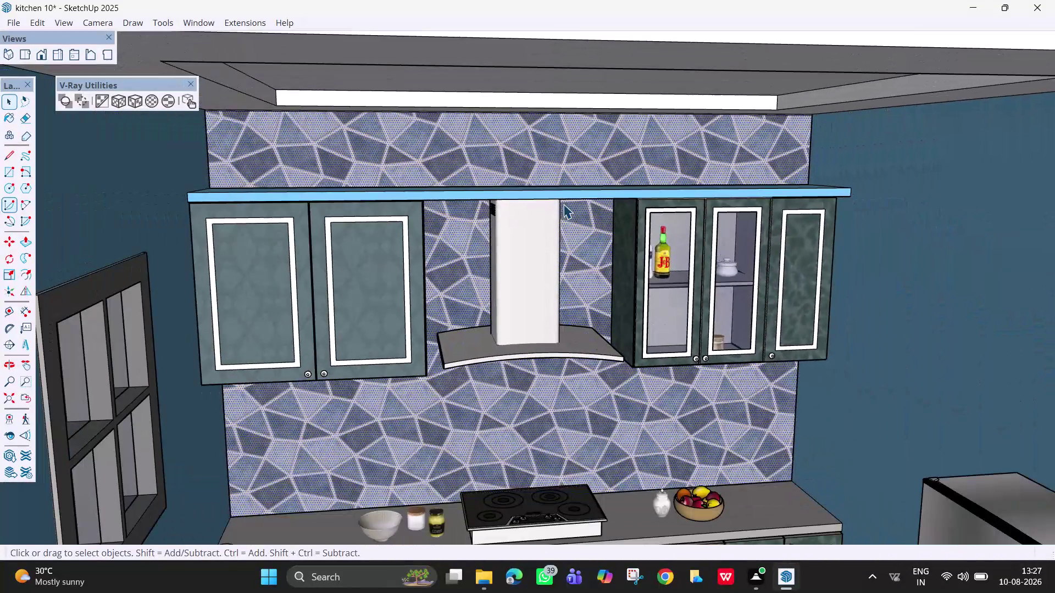
Orbit around the backsplash and shelf edge to see the wall cabinets and hood.
scroll(down, 3)
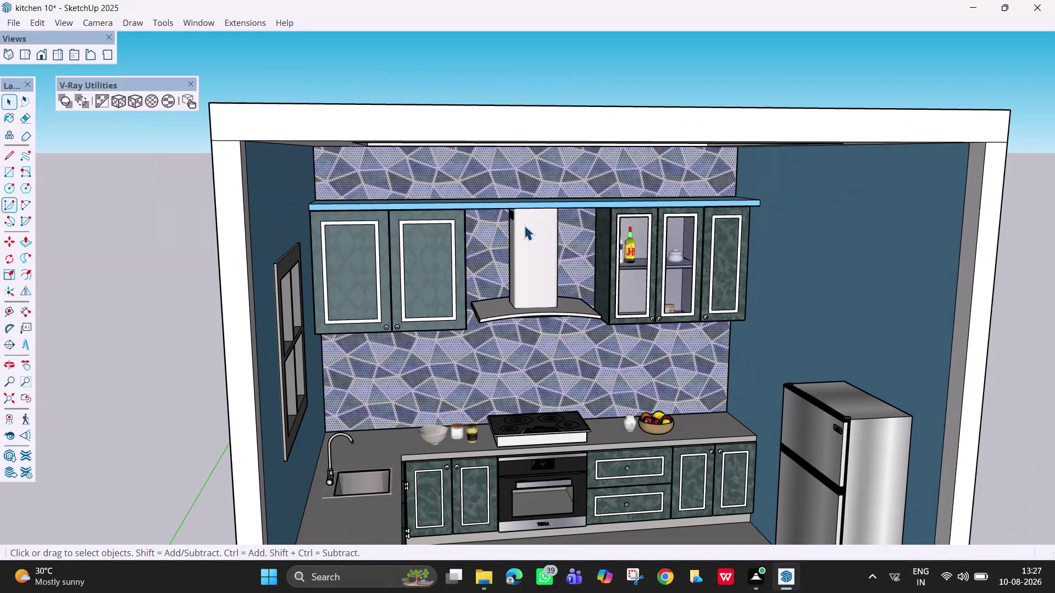
scroll(up, 3)
Inspect the hood's inner corner, the tiled wall behind it and the grey surface up close.
middle_drag(517, 221, 484, 169)
scroll(up, 3)
scroll(up, 3)
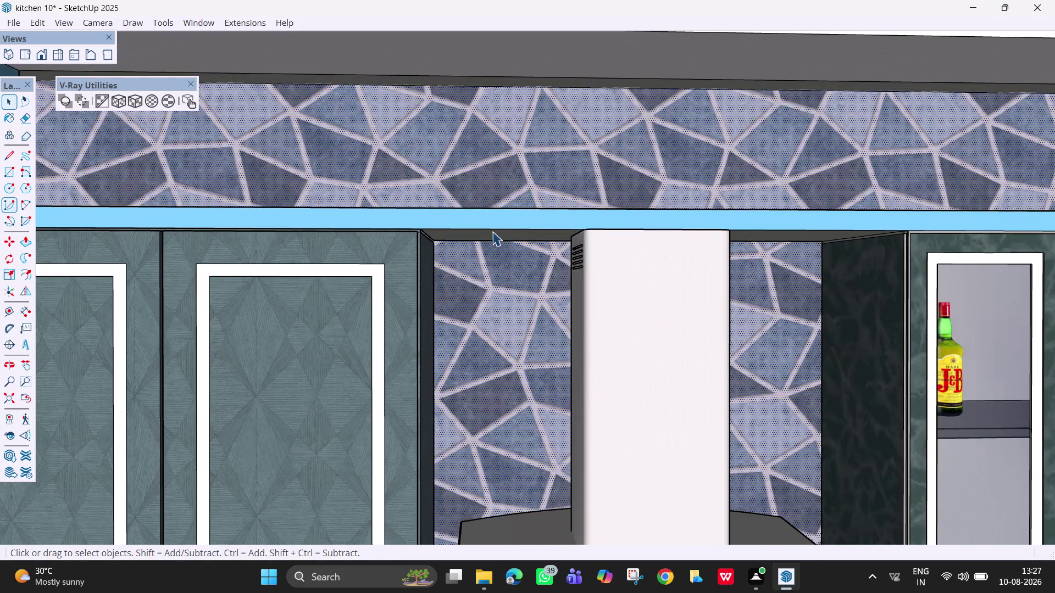
middle_drag(493, 231, 509, 125)
scroll(up, 3)
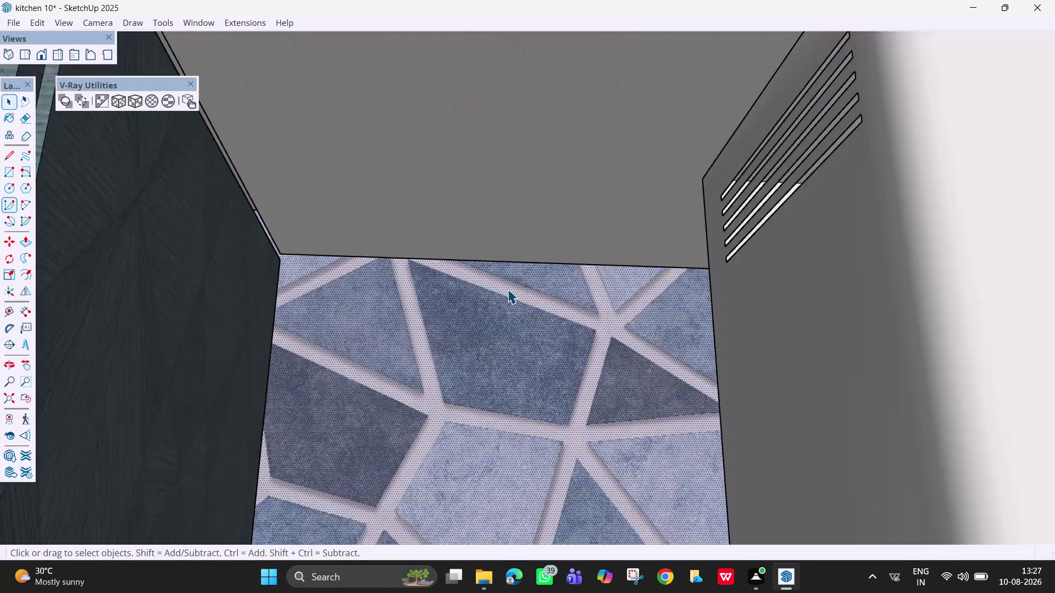
scroll(up, 3)
middle_drag(514, 291, 622, 250)
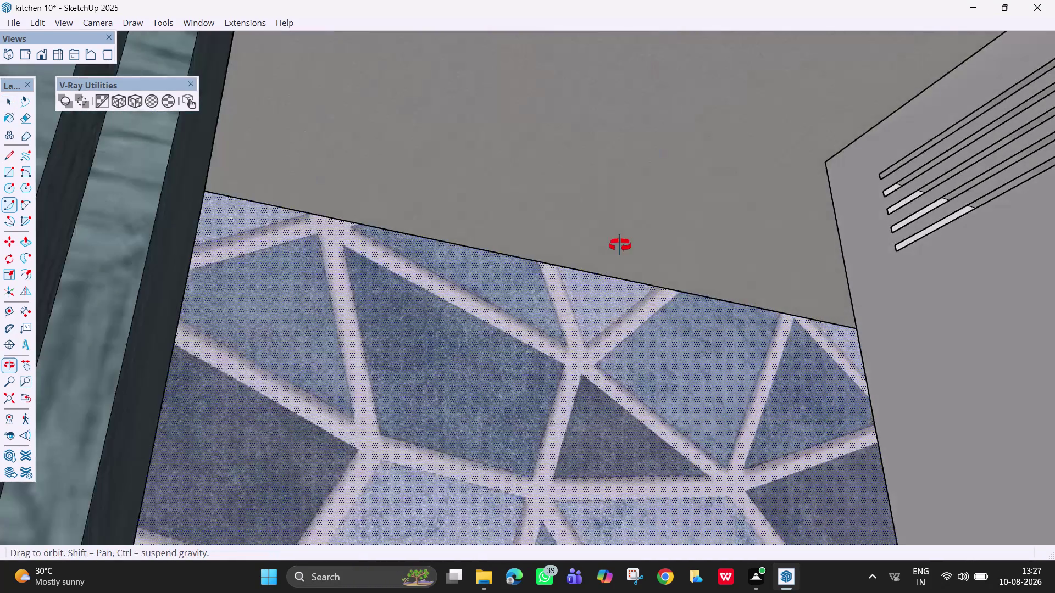
middle_drag(622, 250, 713, 70)
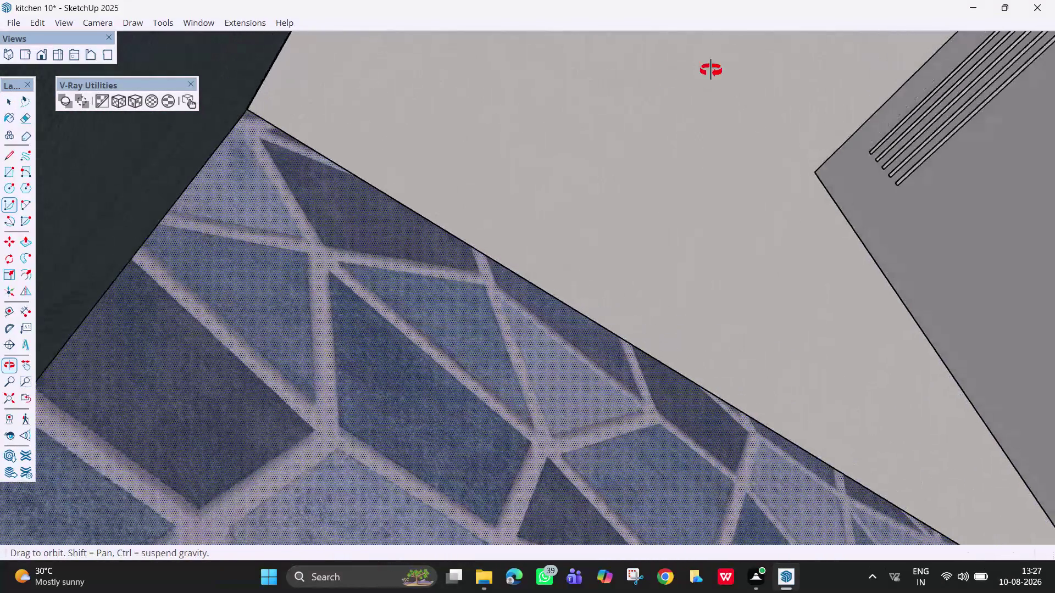
middle_drag(713, 69, 720, 70)
middle_drag(526, 147, 625, 120)
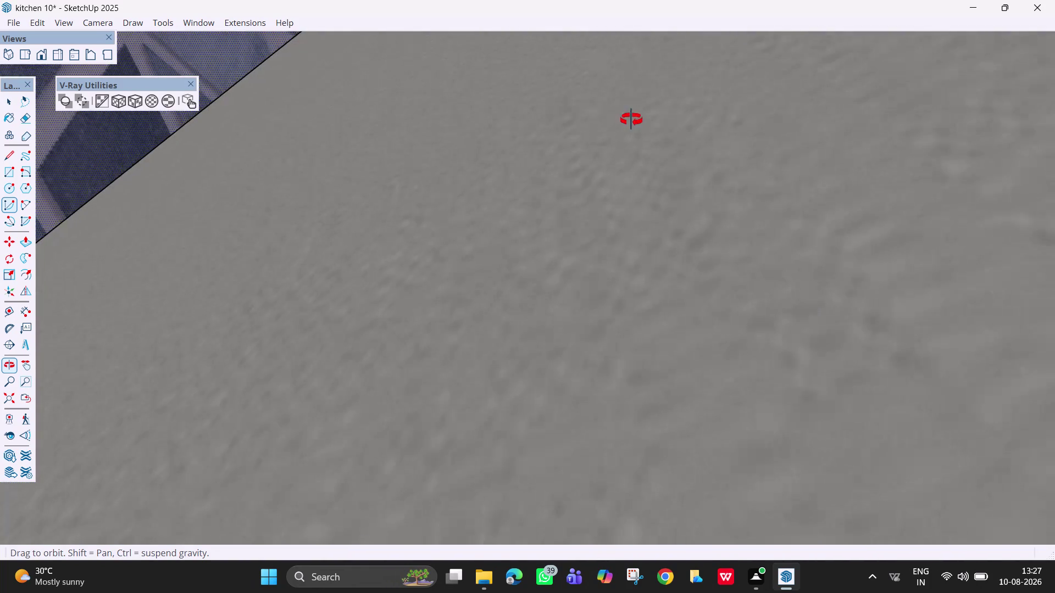
middle_drag(625, 119, 560, 117)
Zoom back out until the whole kitchen box is in view.
scroll(down, 3)
scroll(down, 3)
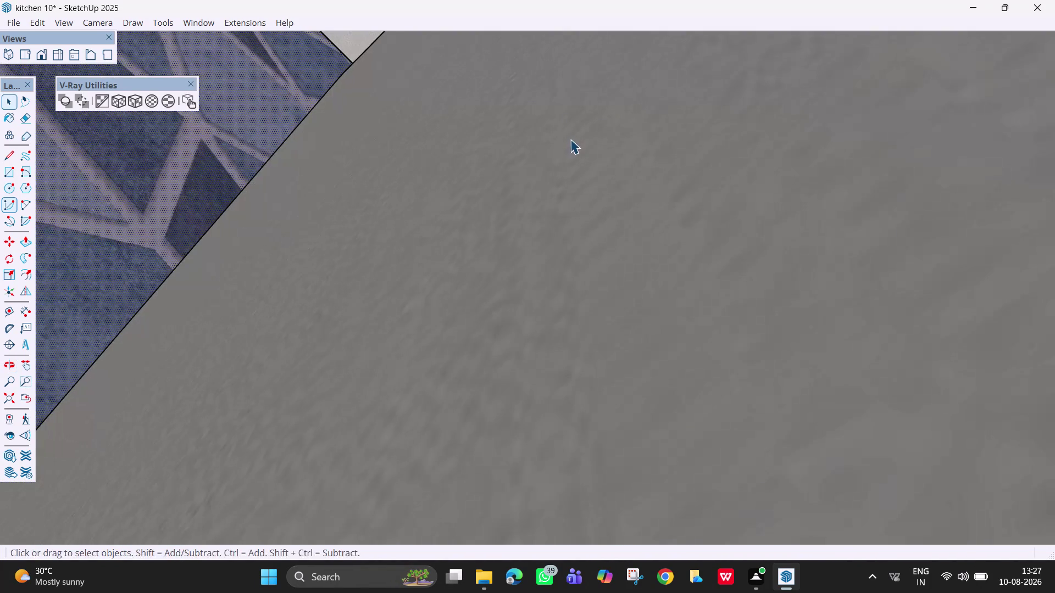
scroll(down, 3)
middle_click(580, 177)
scroll(down, 3)
scroll(down, 3)
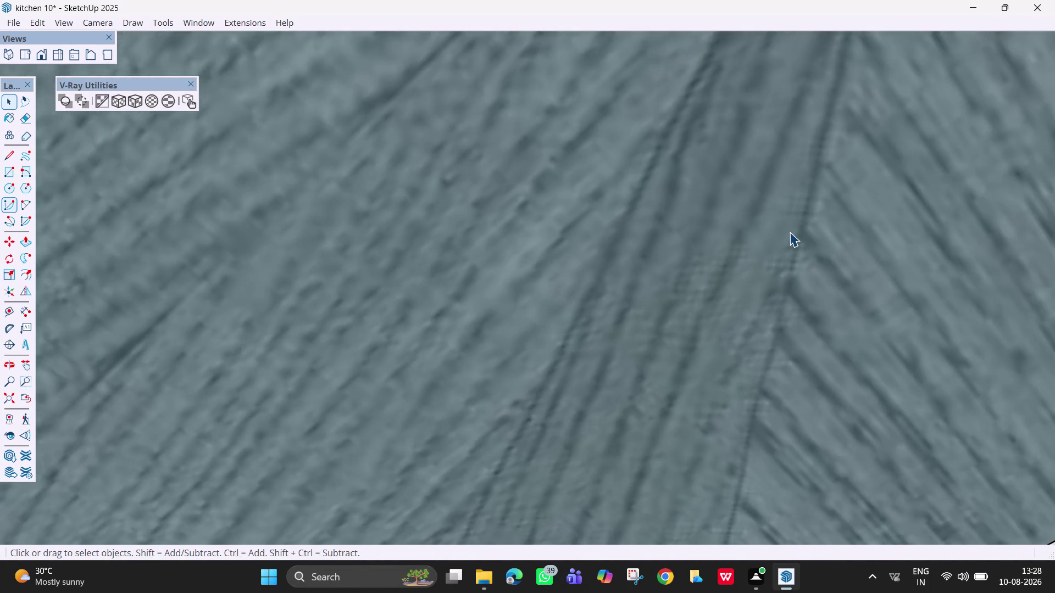
scroll(down, 3)
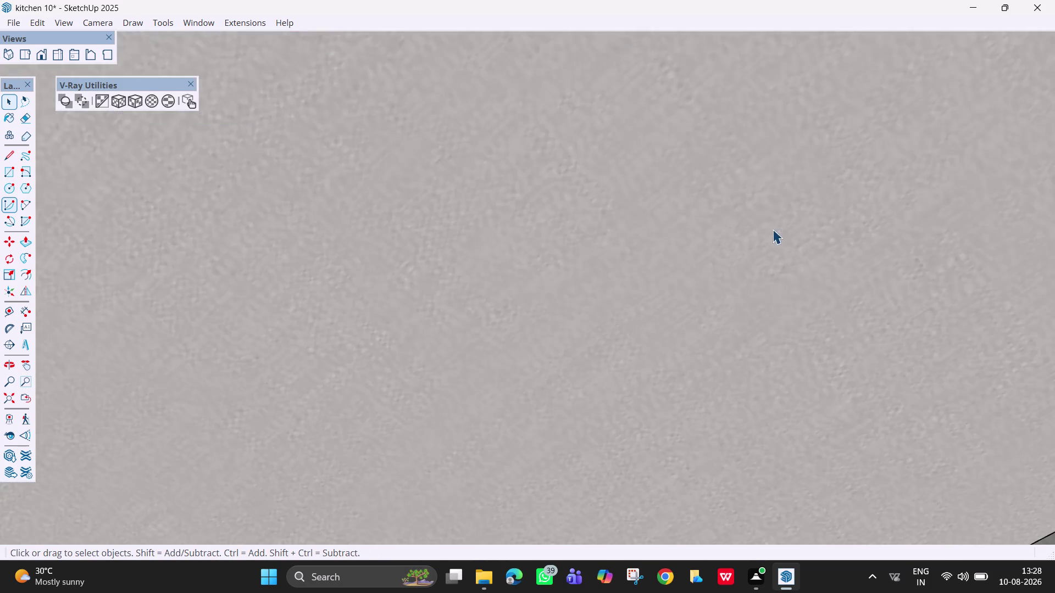
scroll(down, 3)
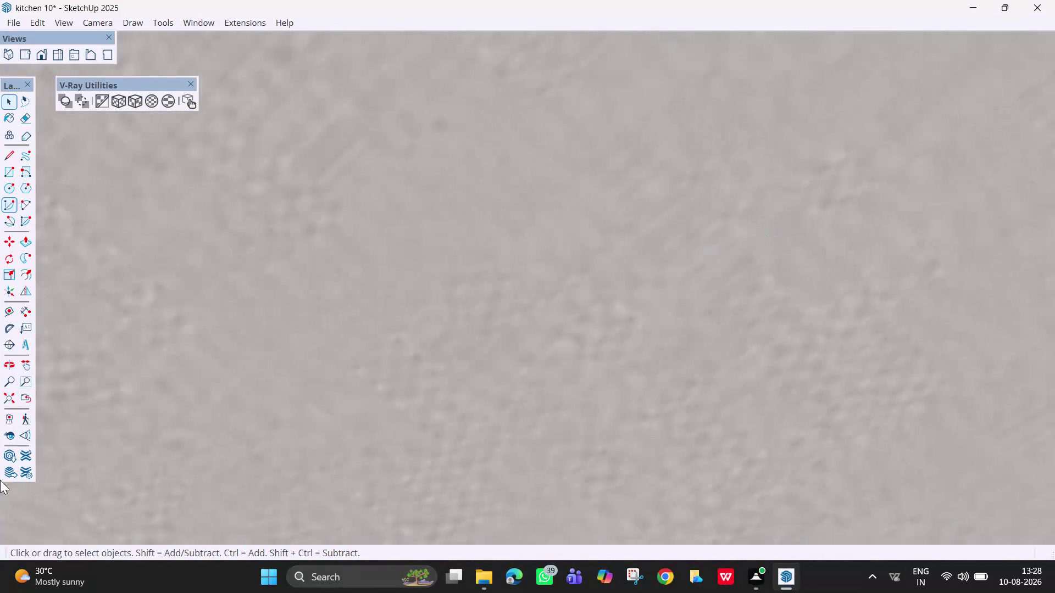
click(8, 391)
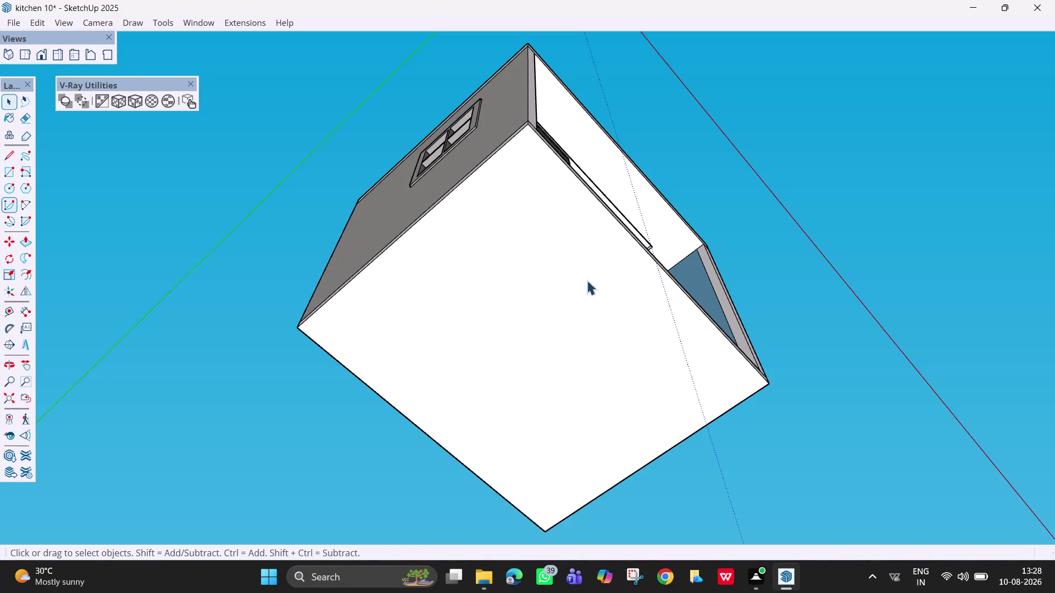
Orbit past the windowed side to the solid front wall, select it and hide it.
middle_drag(626, 210, 728, 531)
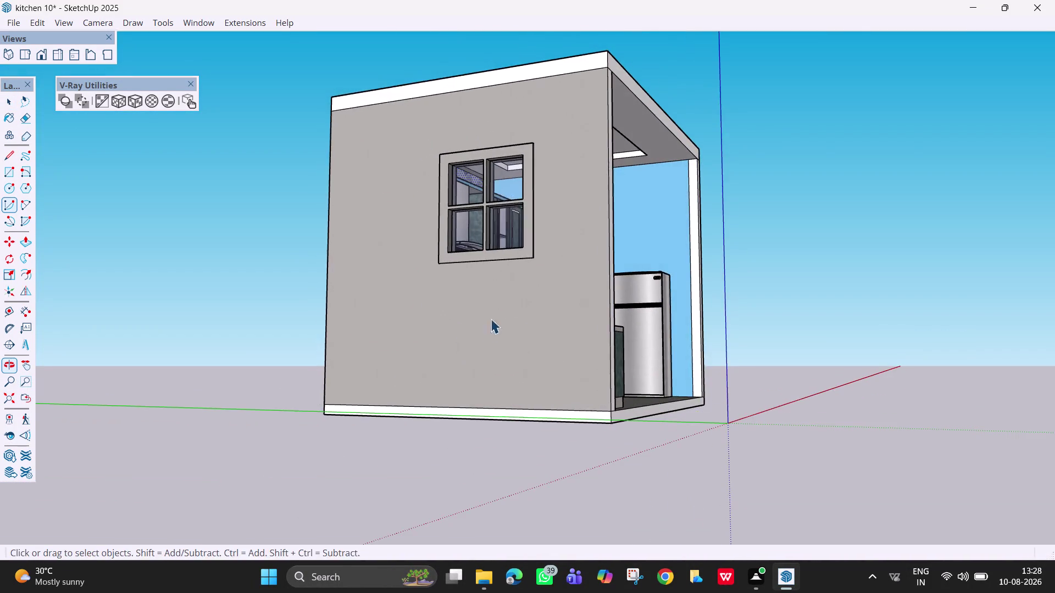
middle_drag(410, 302, 705, 418)
middle_drag(457, 379, 613, 398)
click(428, 324)
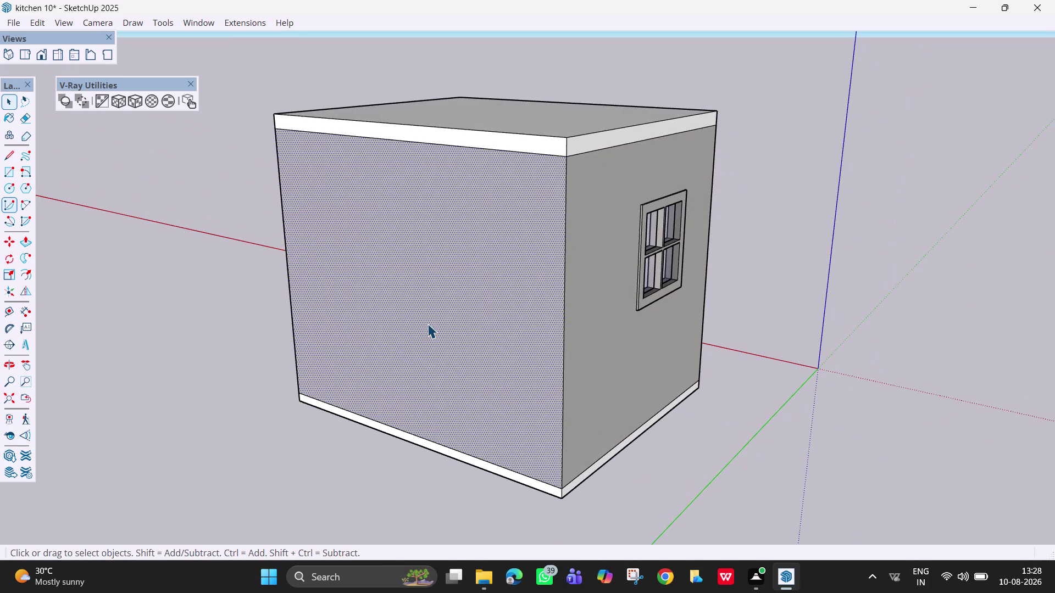
right_click(427, 323)
click(378, 277)
click(446, 306)
right_click(445, 306)
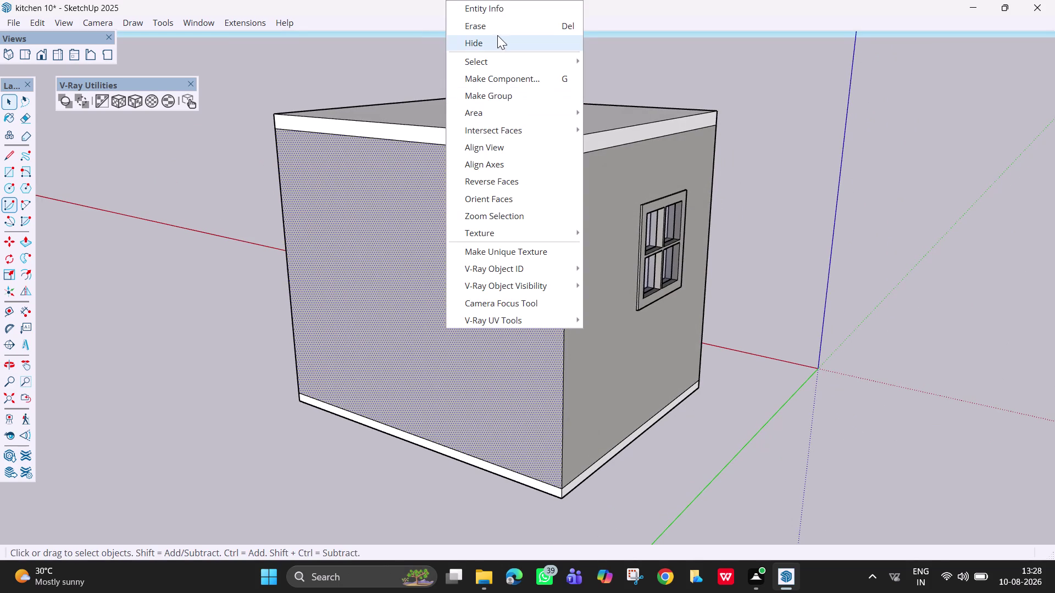
click(498, 35)
Zoom in over the hood, glass-front cabinets and countertop.
scroll(up, 3)
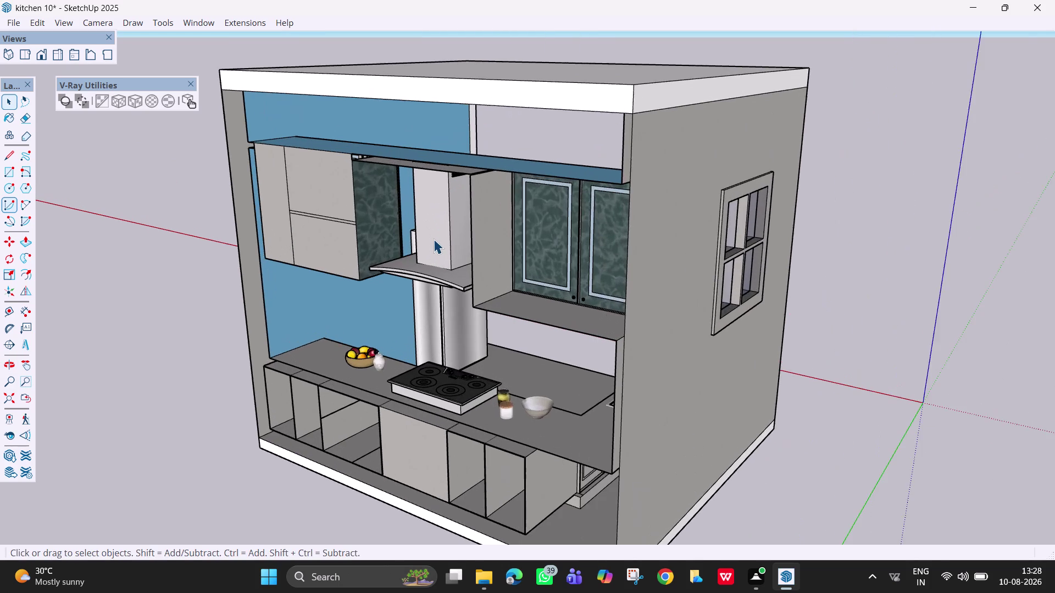
scroll(up, 3)
middle_drag(434, 239, 611, 373)
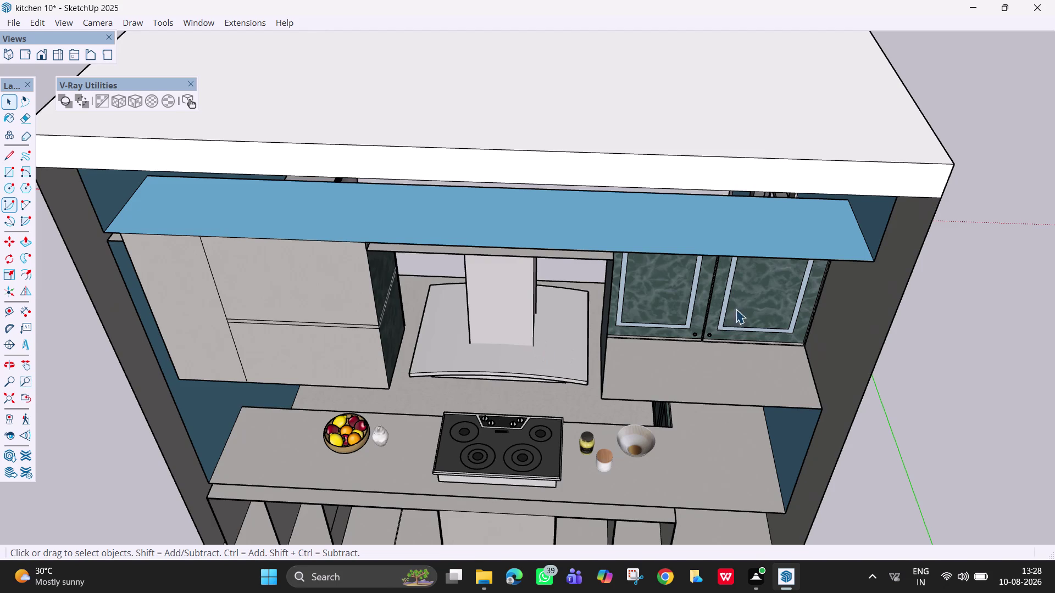
scroll(up, 3)
scroll(up, 3)
scroll(up, 3)
middle_drag(770, 288, 780, 334)
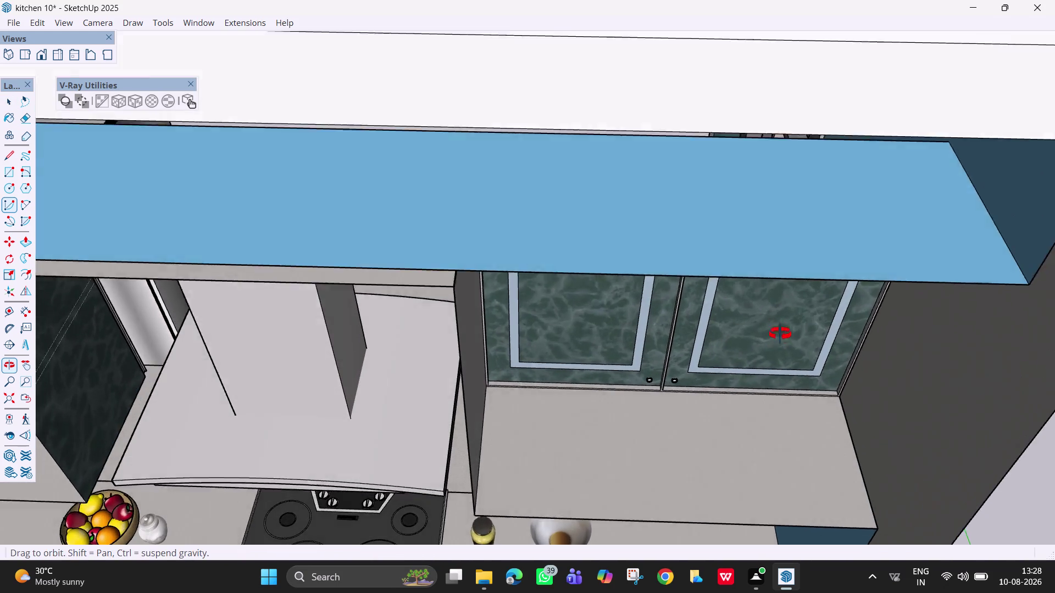
middle_drag(780, 334, 679, 281)
scroll(down, 3)
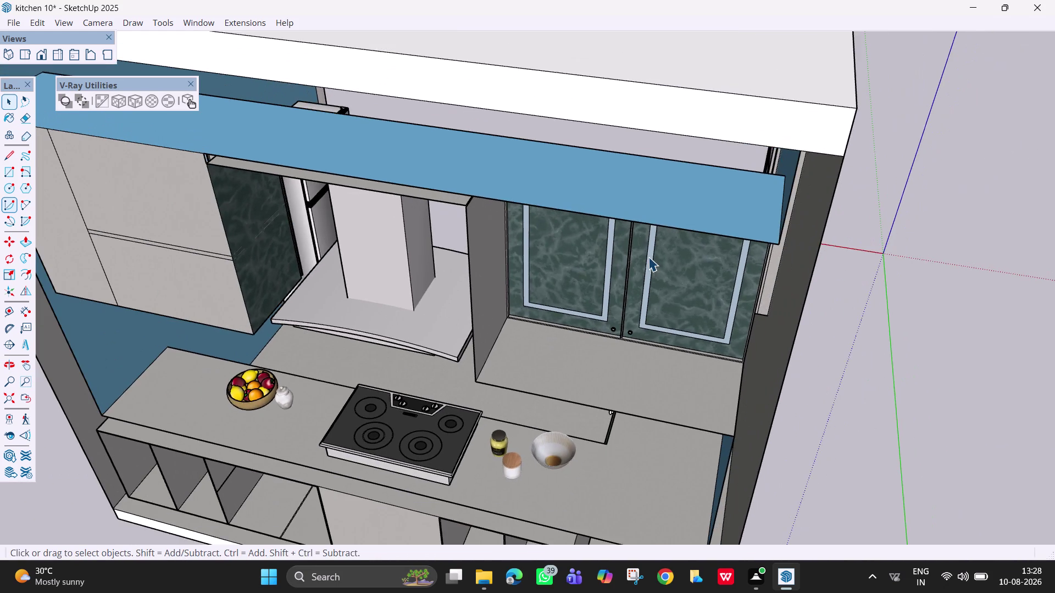
scroll(down, 3)
Inspect the left wall cabinets along the blue soffit, then bring up the Edit > Unhide options.
middle_drag(450, 243, 410, 255)
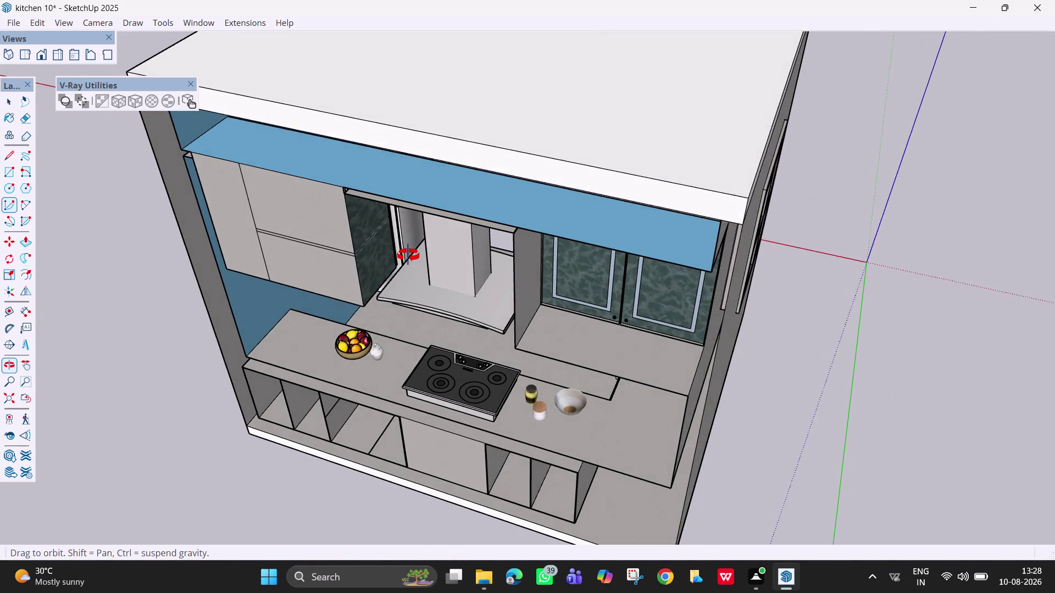
middle_drag(411, 256, 407, 255)
scroll(up, 3)
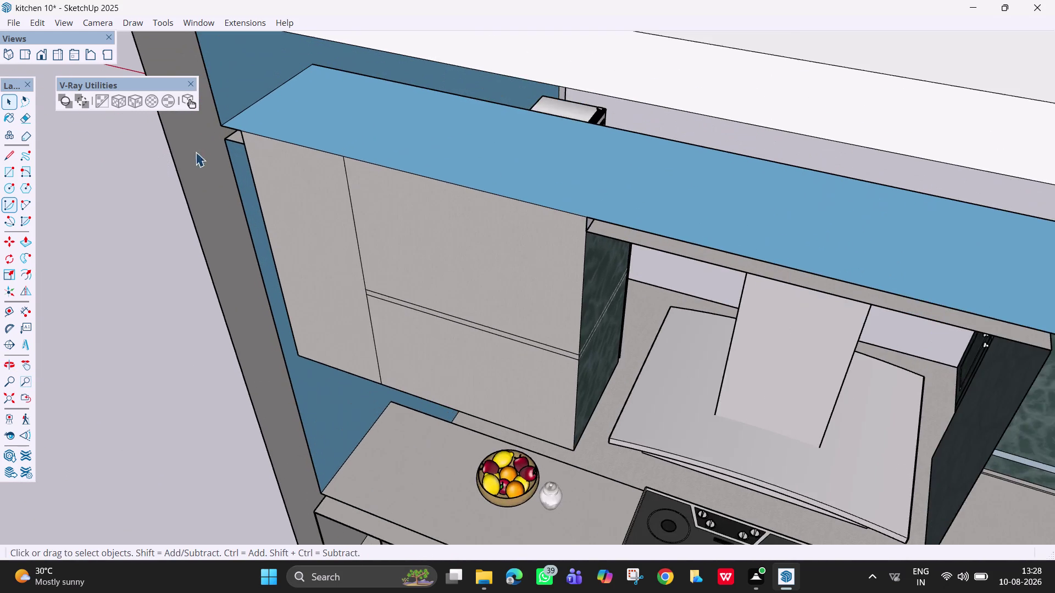
scroll(up, 3)
middle_drag(232, 120, 140, 191)
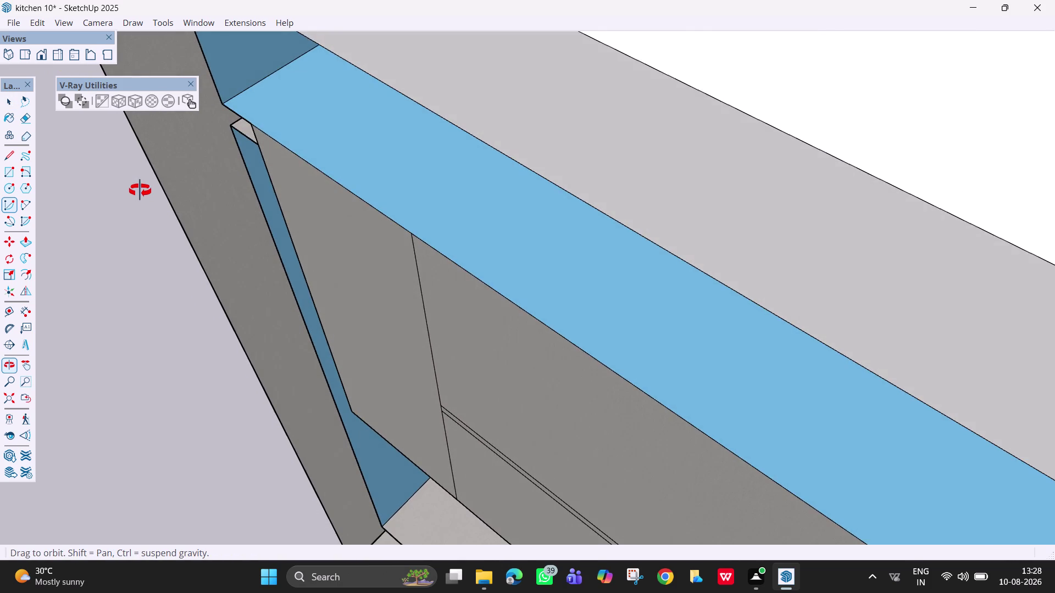
middle_drag(140, 191, 177, 188)
scroll(down, 3)
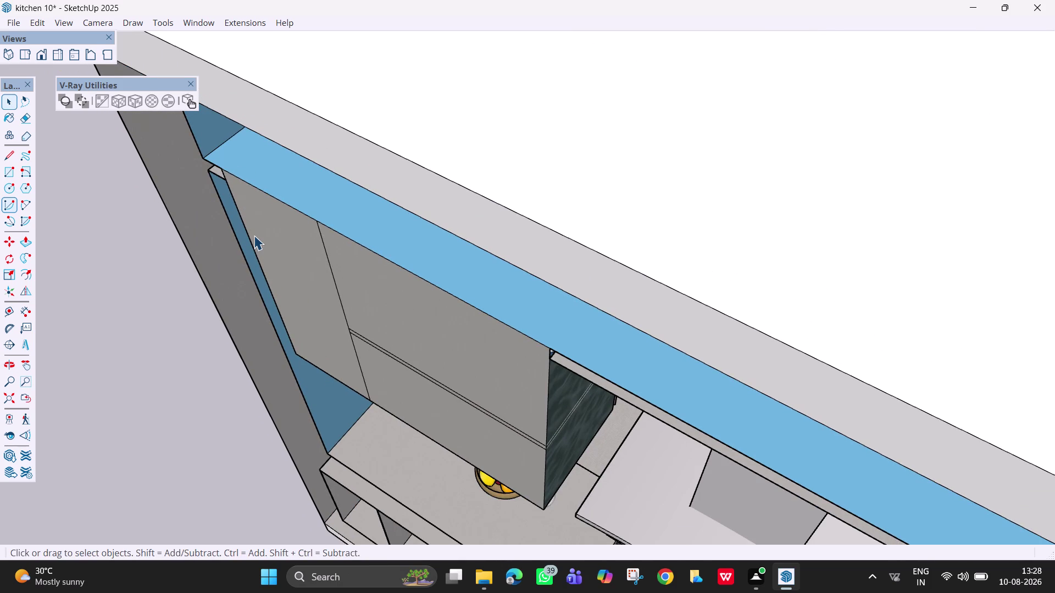
click(39, 23)
click(82, 255)
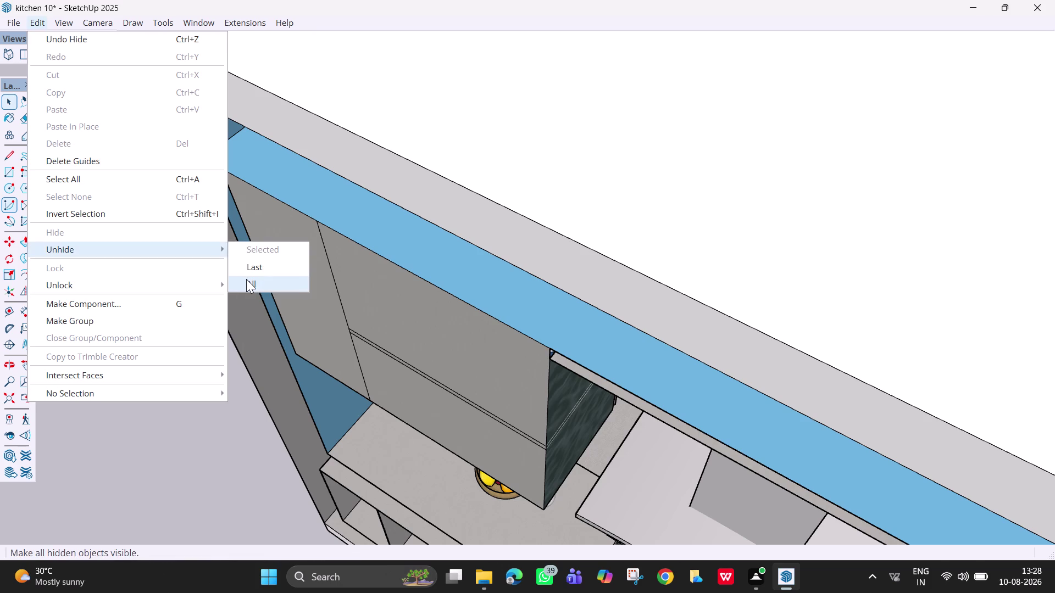
Unhide all geometry, then view the backsplash and fridge from the front and an angle.
click(246, 279)
scroll(down, 3)
scroll(down, 3)
middle_drag(691, 379, 444, 275)
scroll(down, 3)
middle_drag(739, 421, 294, 269)
middle_drag(695, 483, 494, 438)
scroll(down, 3)
scroll(down, 3)
middle_drag(610, 426, 568, 404)
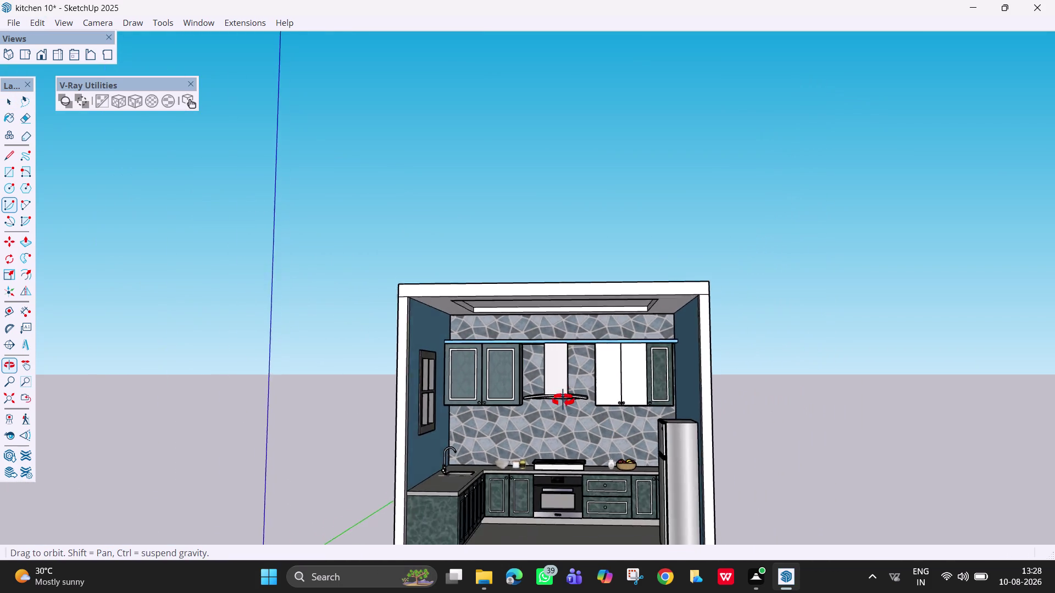
middle_drag(569, 404, 538, 441)
middle_drag(494, 439, 358, 473)
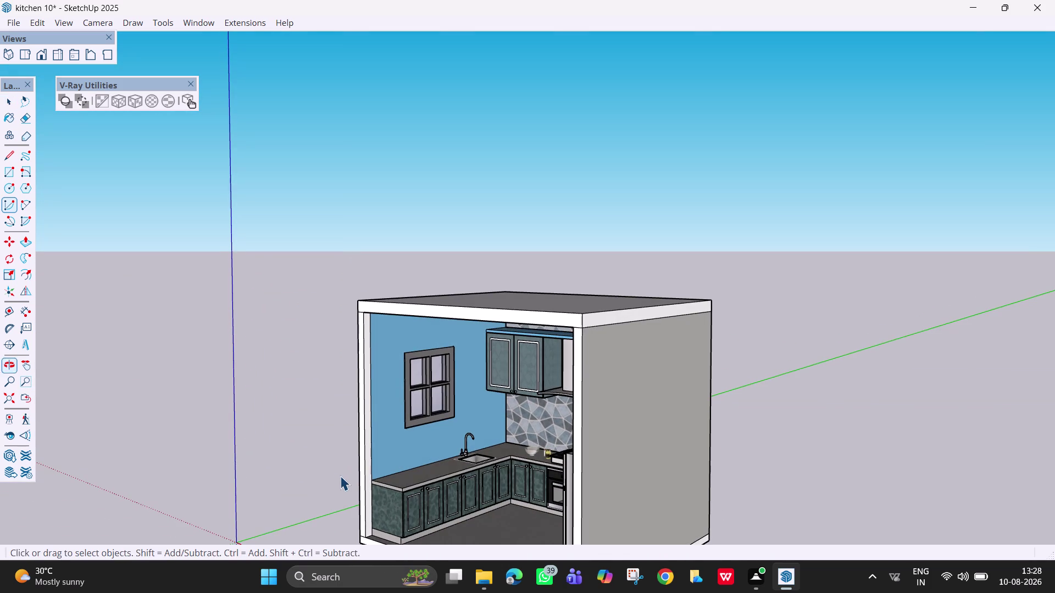